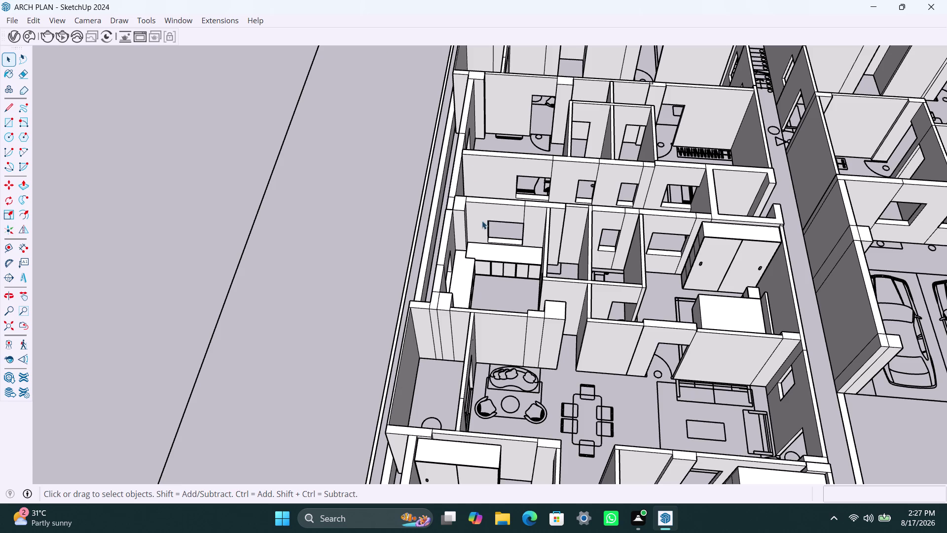
Start placing a new axes origin, then cancel it and return to the Select tool.
key(space)
key(space)
key(space)
key(space)
key(space)
key(space)
key(g)
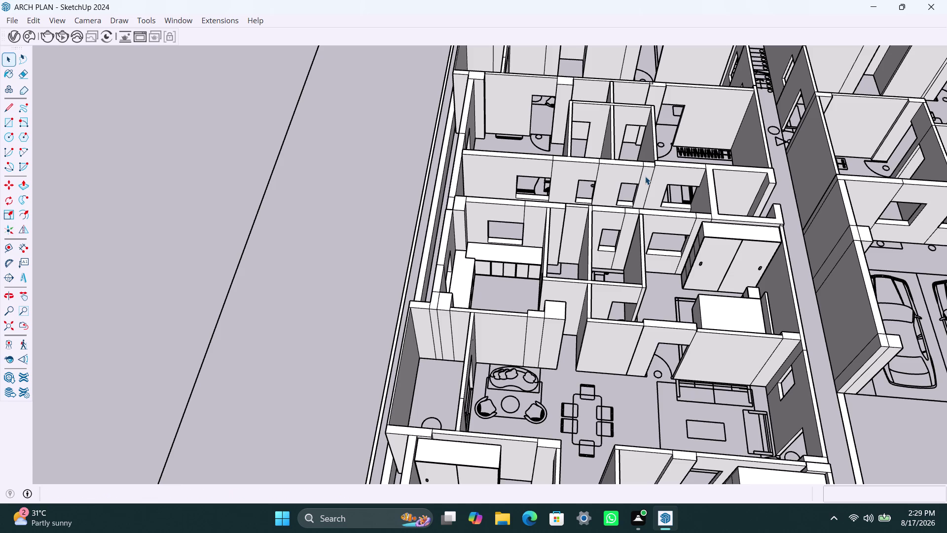
key(g)
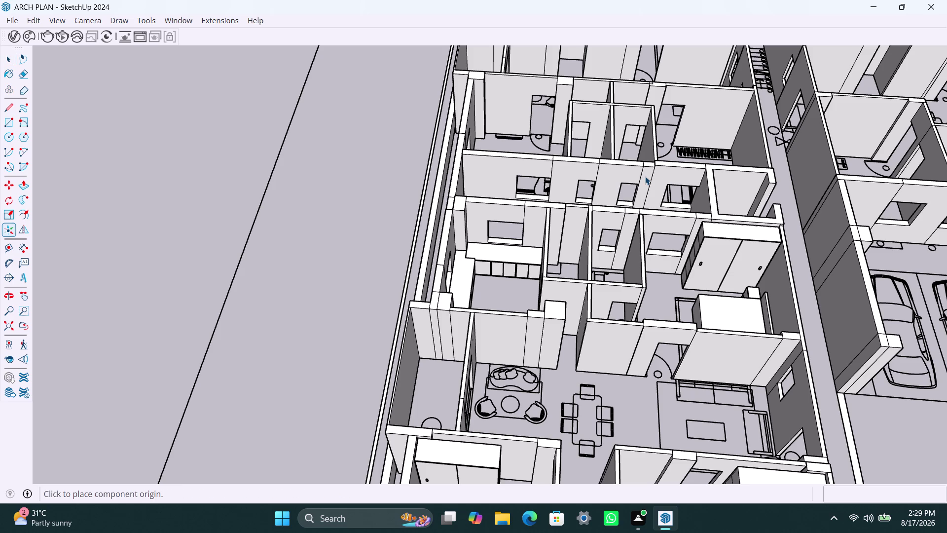
key(Escape)
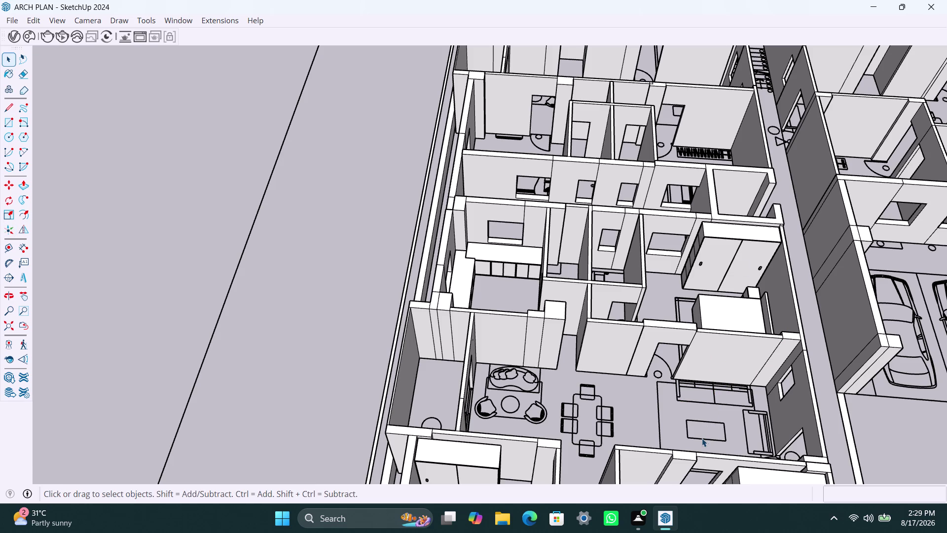
Select the wardrobe and cabinet units with the Select tool.
key(space)
key(space)
key(space)
key(space)
key(space)
key(space)
key(space)
key(space)
key(space)
key(space)
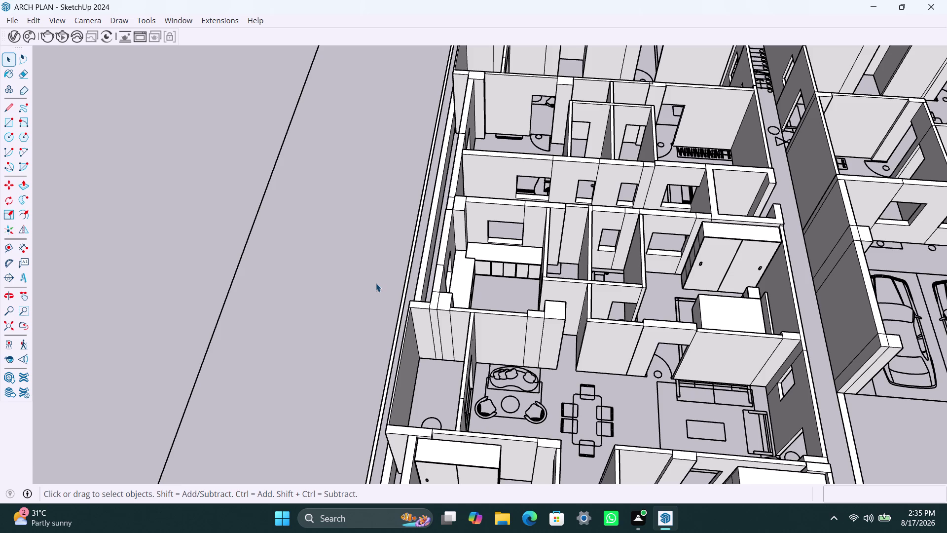
key(space)
key(space)
key(space)
key(space)
key(space)
key(space)
double_click(750, 460)
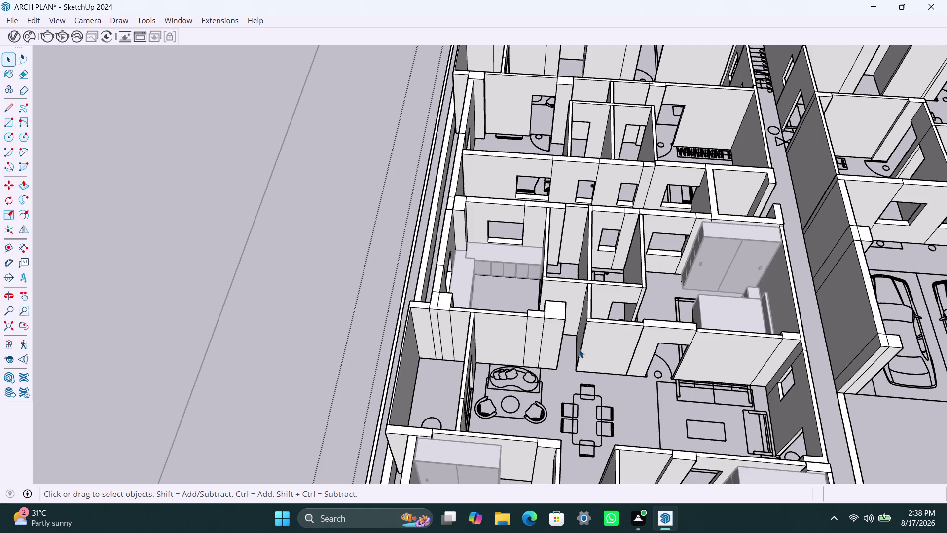
key(space)
key(space)
key(space)
key(space)
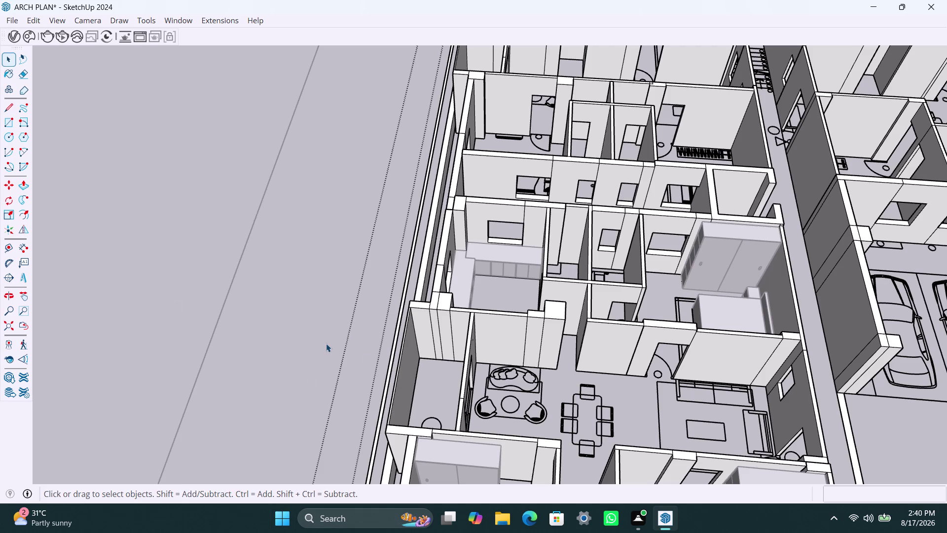
Select the wall edge in the central apartment.
key(space)
key(space)
key(space)
key(space)
key(space)
key(space)
key(space)
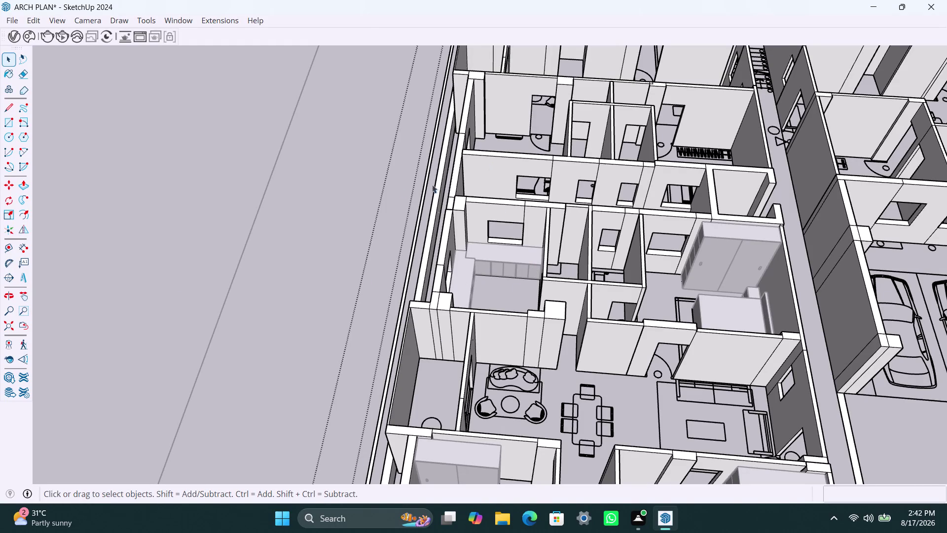
click(428, 244)
key(space)
key(space)
key(space)
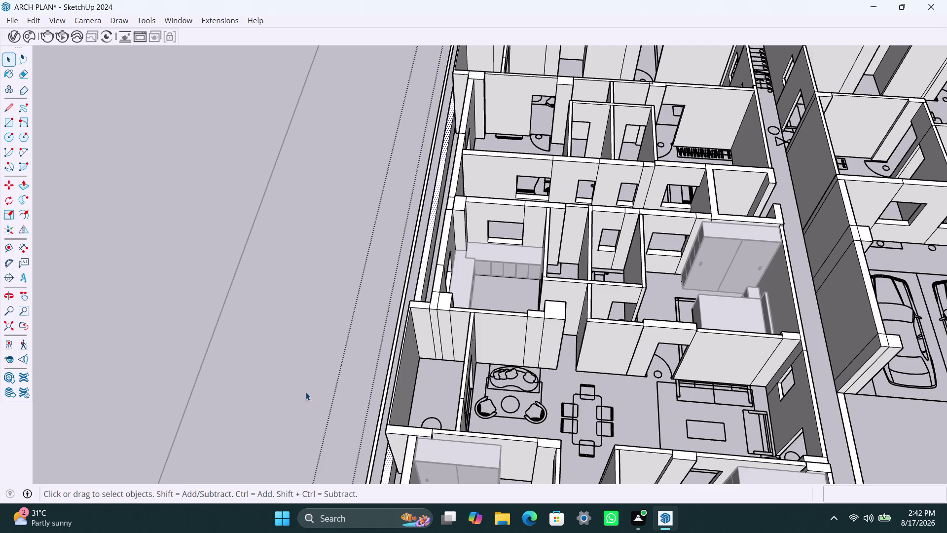
Bring up the context menu for the selected wall edge.
key(space)
key(space)
key(space)
key(space)
key(space)
key(space)
right_drag(524, 231, 510, 240)
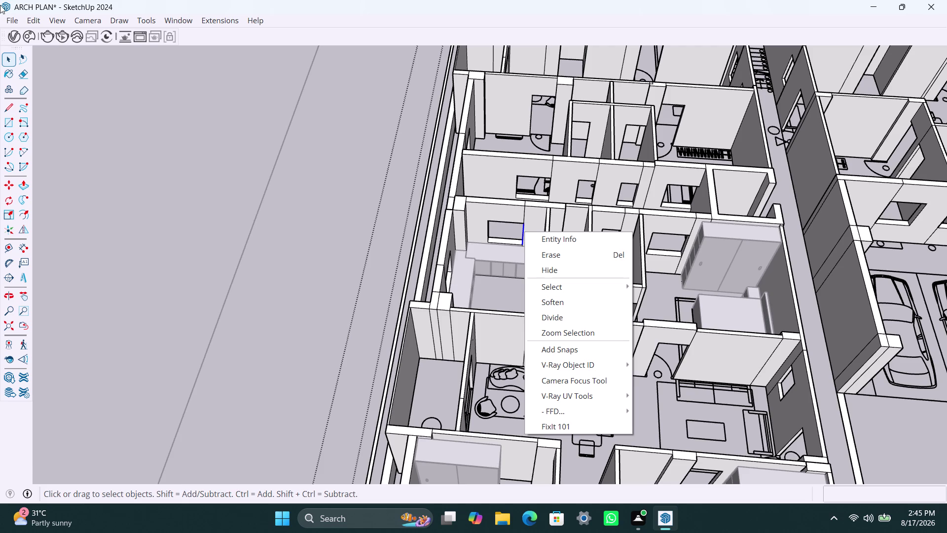
Apply the context-menu entry that renders the wardrobe and cabinet units solid again.
click(241, 213)
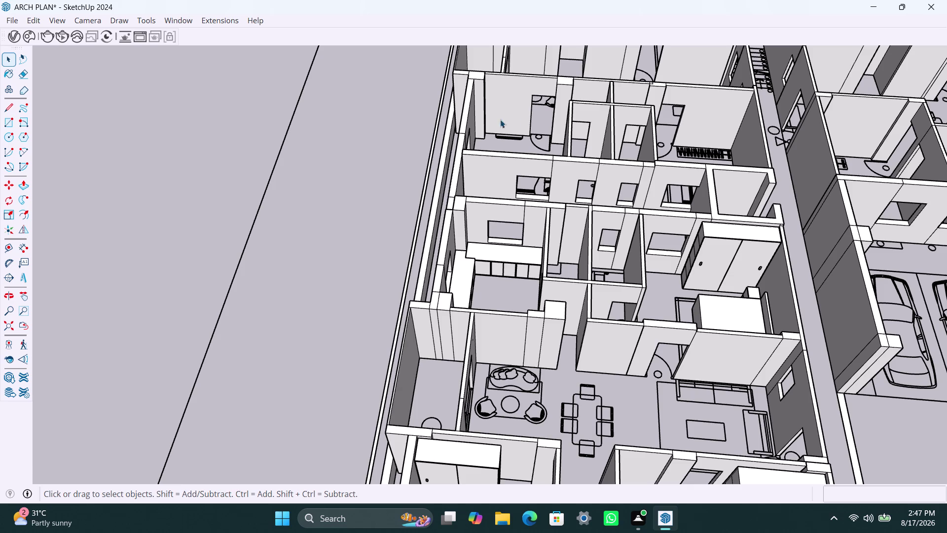
Tilt the 3D view to reveal the rooms, wardrobes, dining set and parked cars.
key(space)
key(space)
key(space)
key(space)
key(space)
key(space)
click(311, 473)
click(297, 482)
key(space)
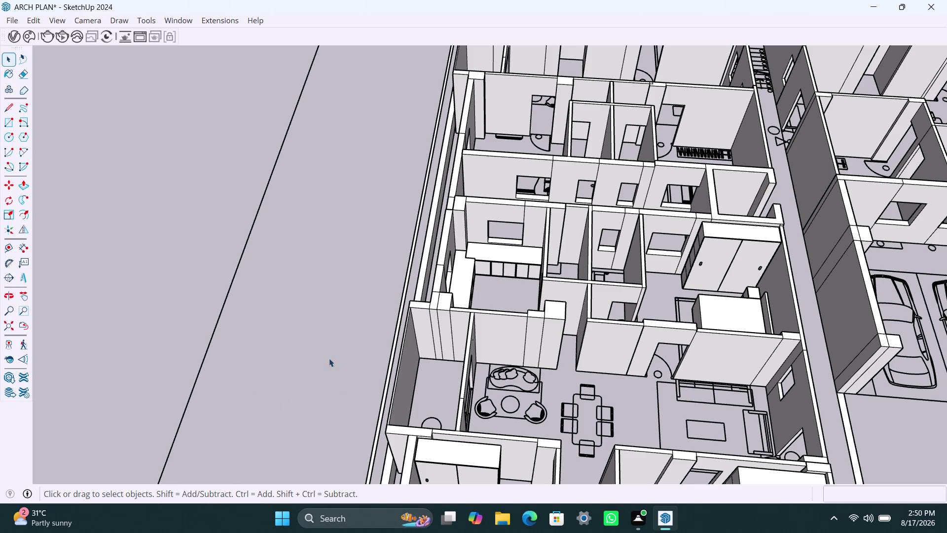
key(space)
key(space)
key(space)
key(space)
key(space)
key(space)
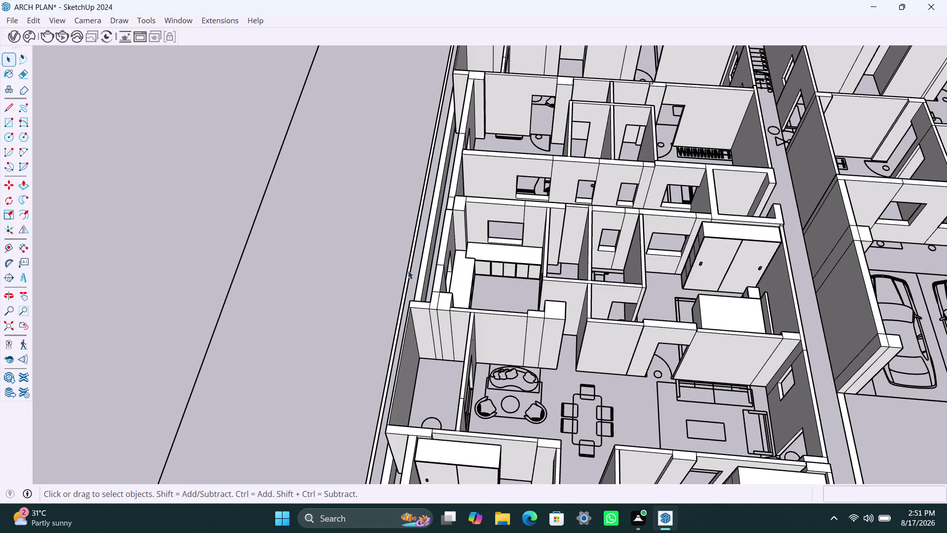
key(space)
key(space)
key(space)
key(space)
scroll(right, 3)
scroll(left, 3)
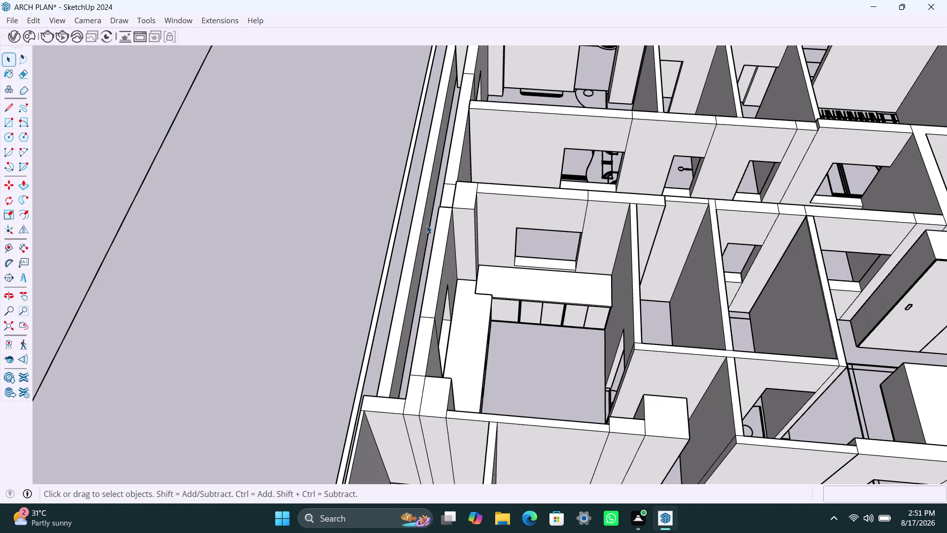
scroll(down, 3)
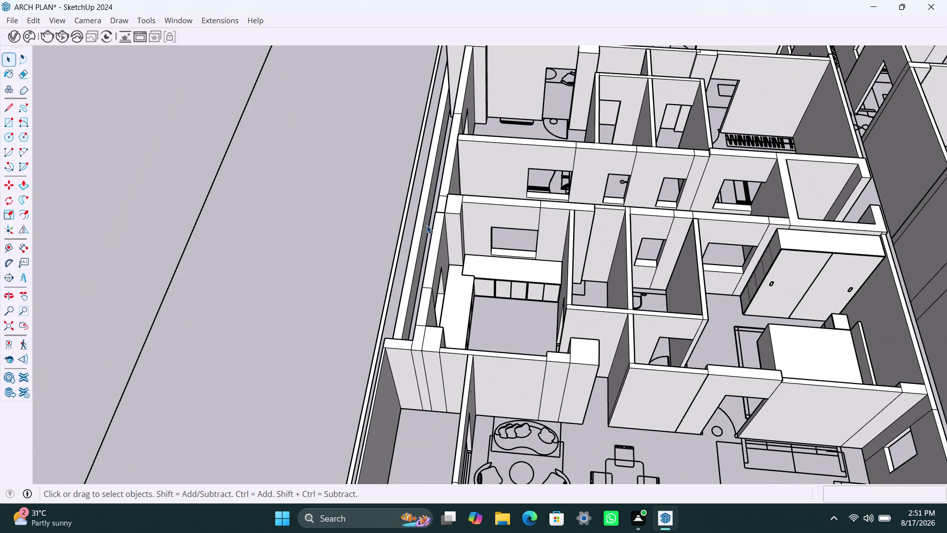
key(space)
key(space)
key(space)
key(space)
key(space)
key(space)
key(space)
key(space)
key(space)
key(space)
key(space)
key(space)
key(space)
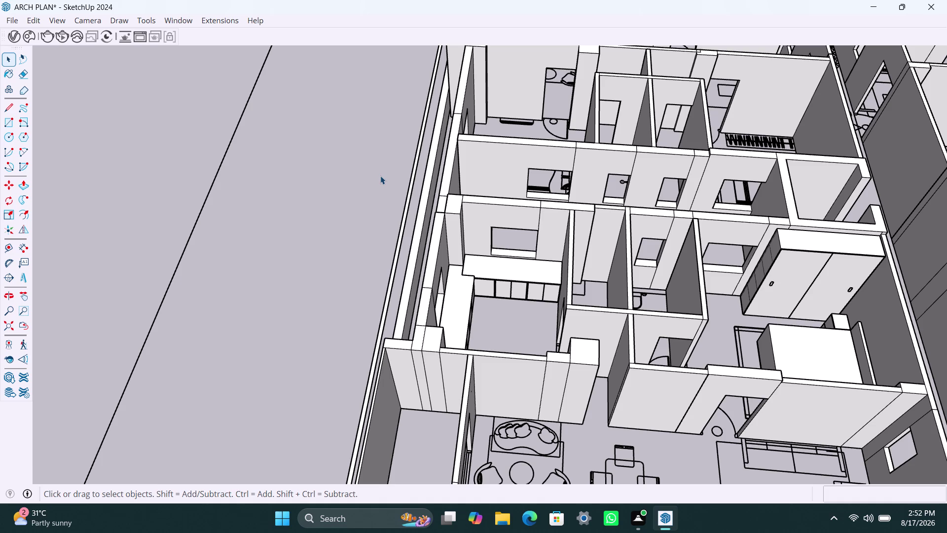